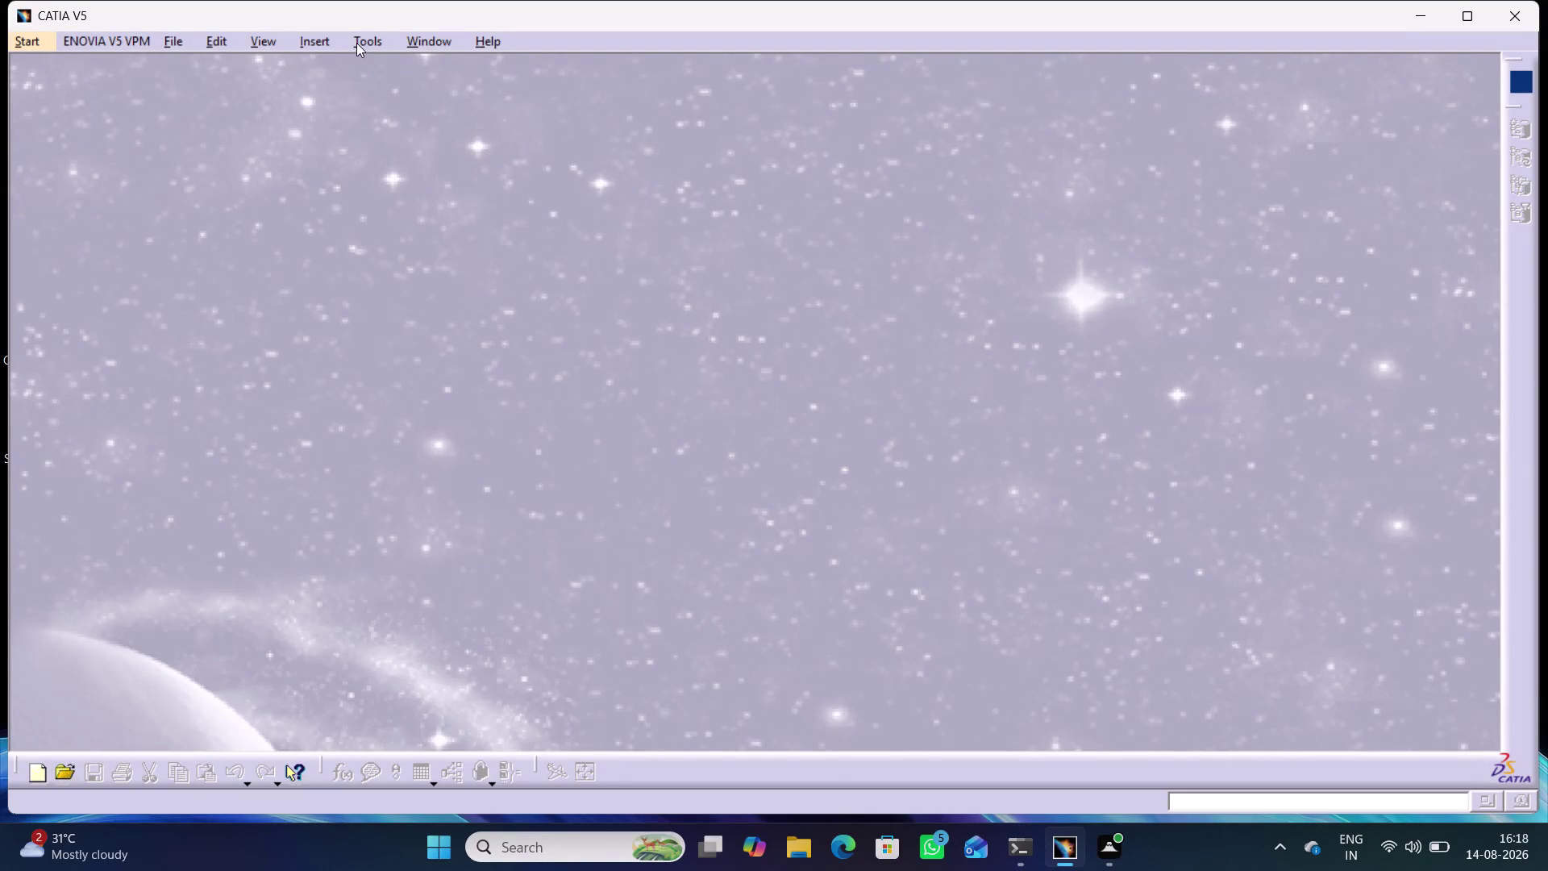
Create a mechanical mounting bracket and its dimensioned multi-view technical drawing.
Open the Record macro dialog from Tools > Macro > Start Recording, showing Macro1.catvbs in MS VBScript.
click(358, 43)
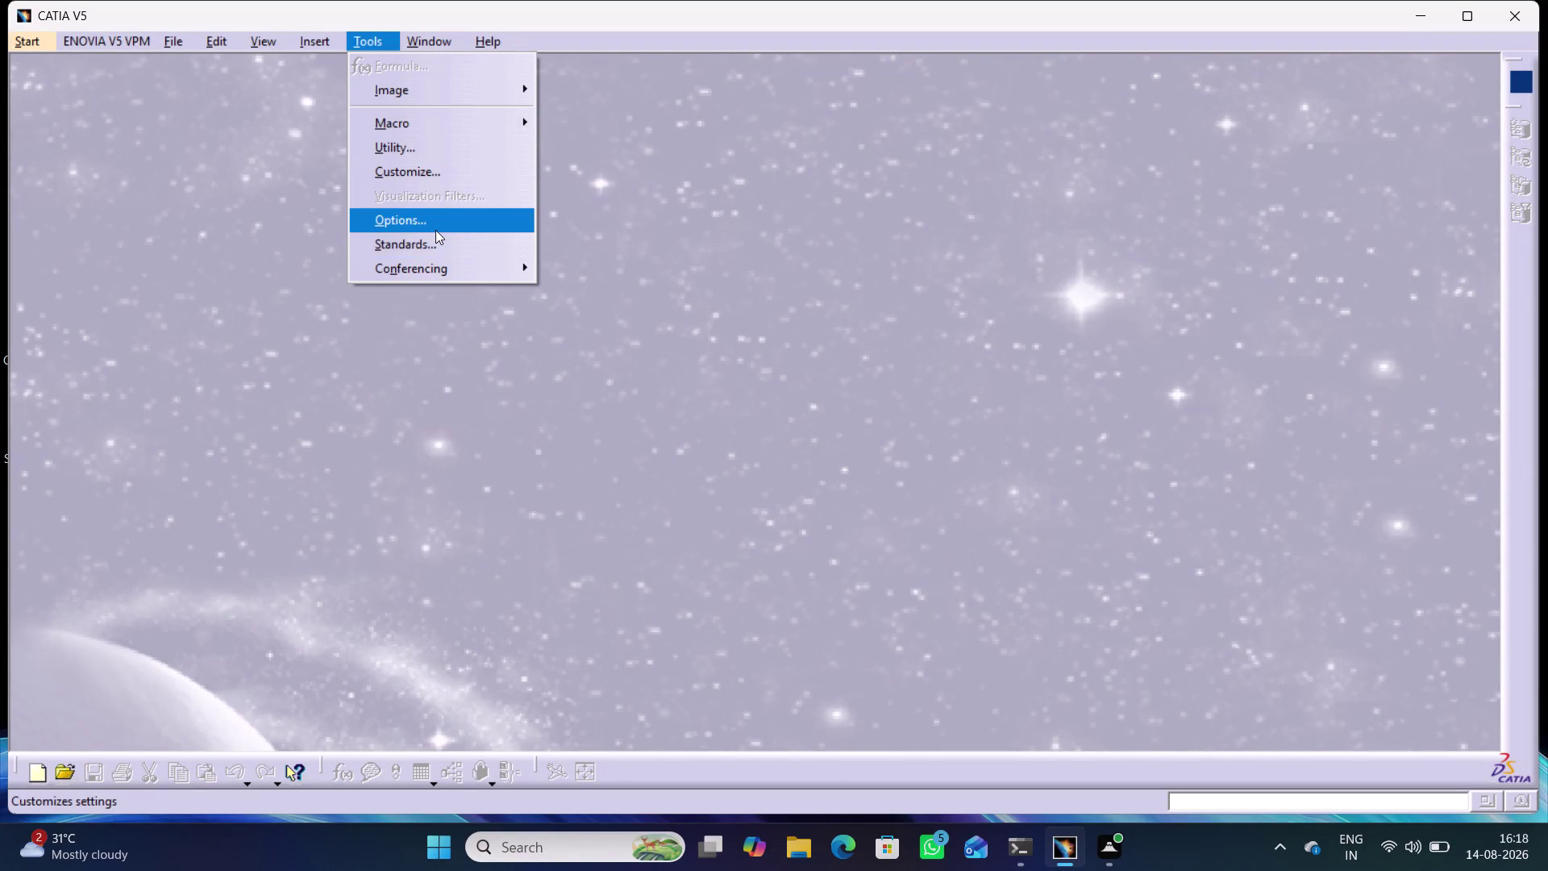
click(436, 123)
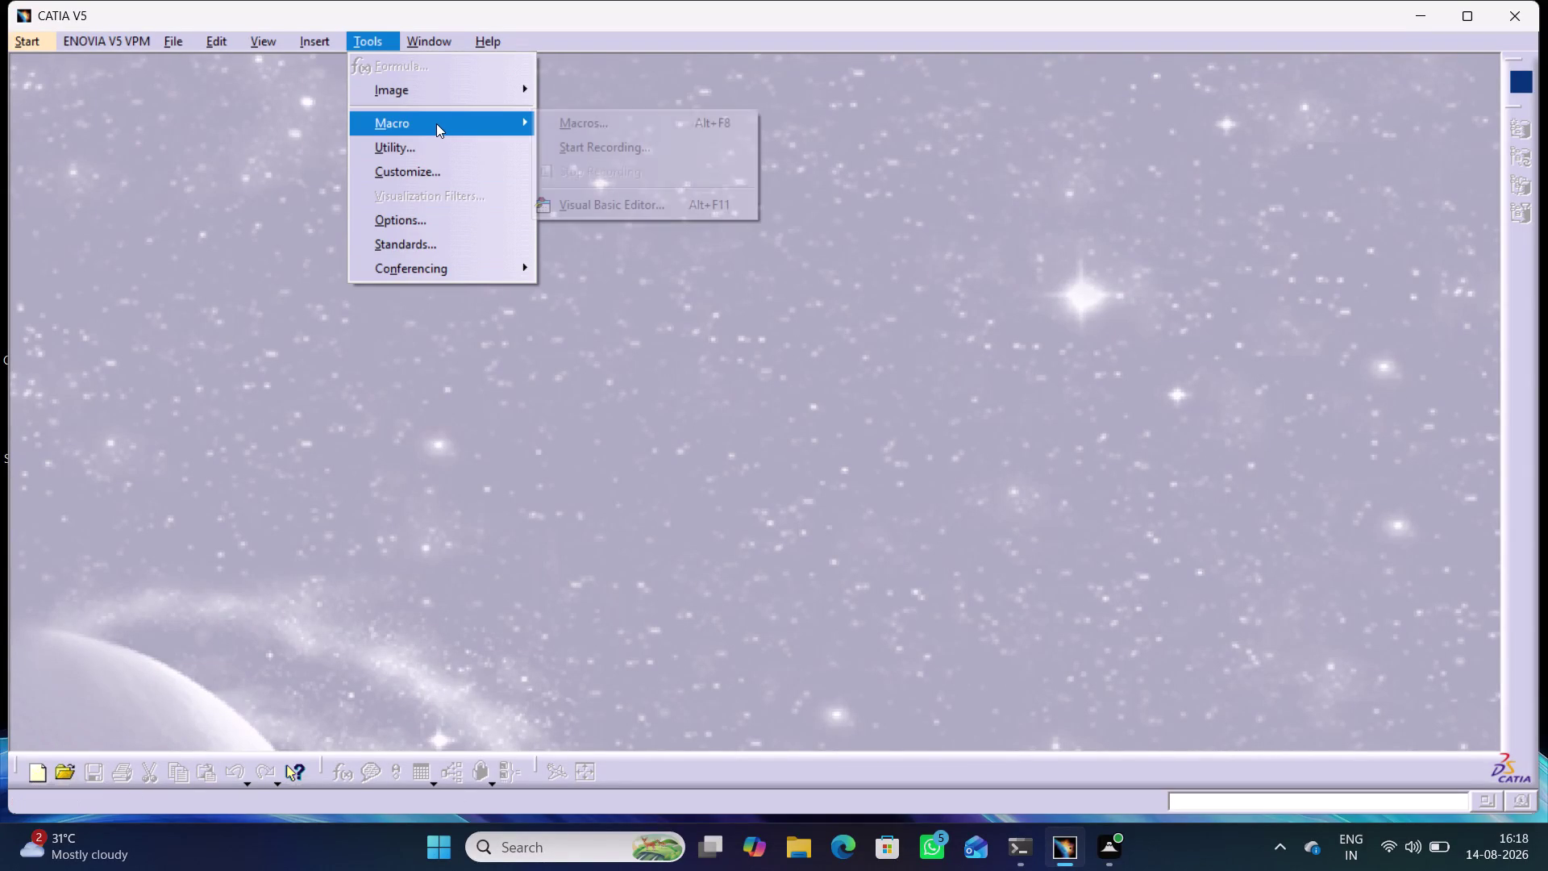
click(601, 141)
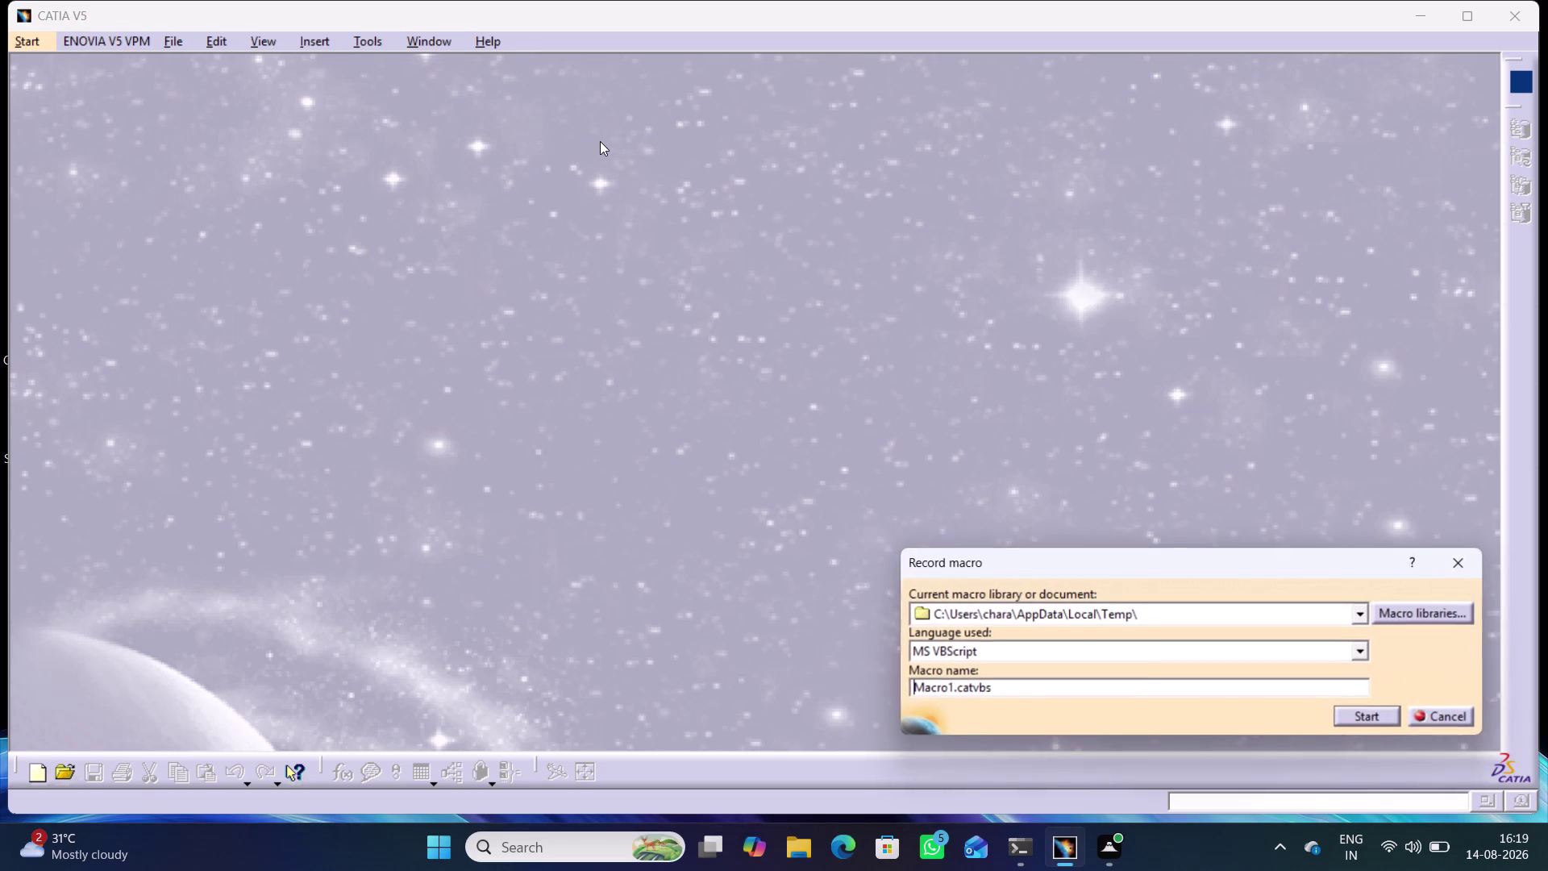